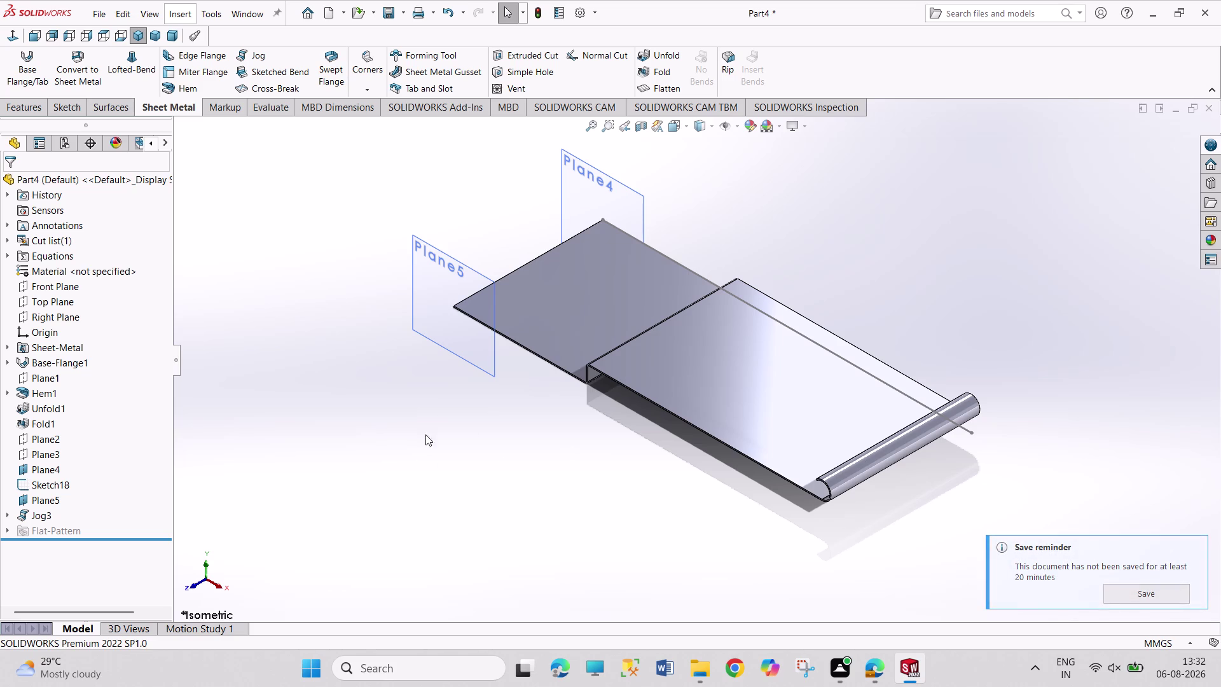
Undo the stray line edits made in the top-view Sketch23.
drag(389, 406, 500, 473)
drag(374, 408, 471, 489)
drag(387, 420, 495, 522)
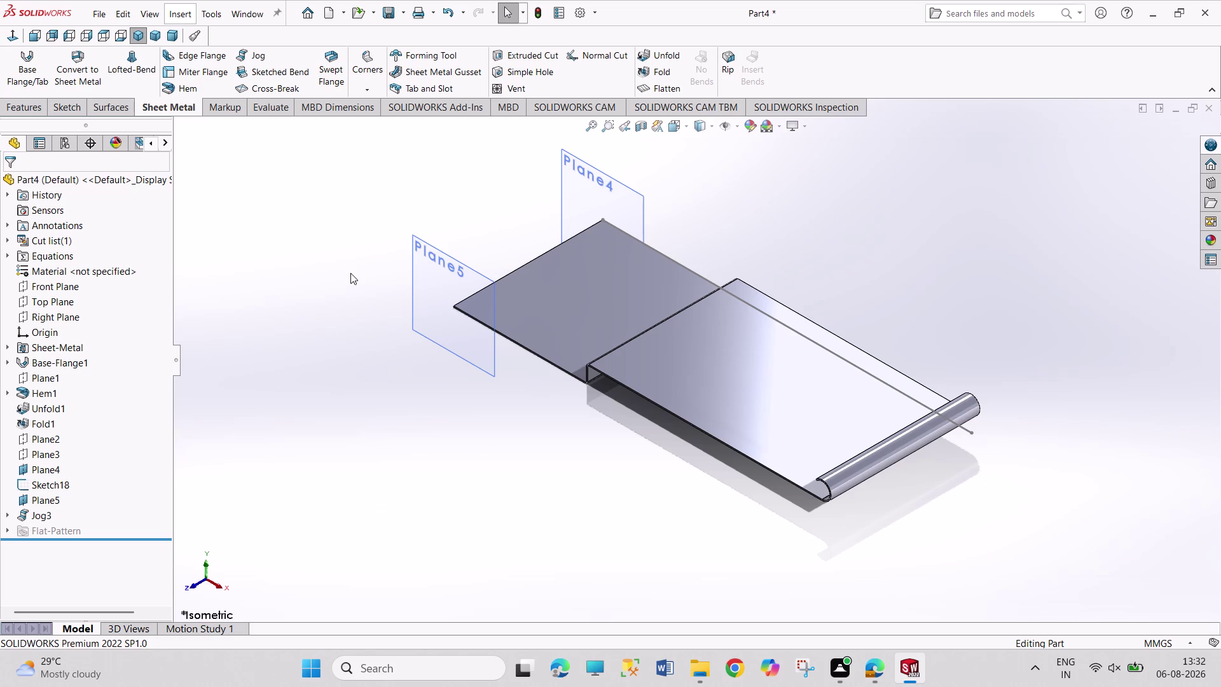
key(ctrl+z)
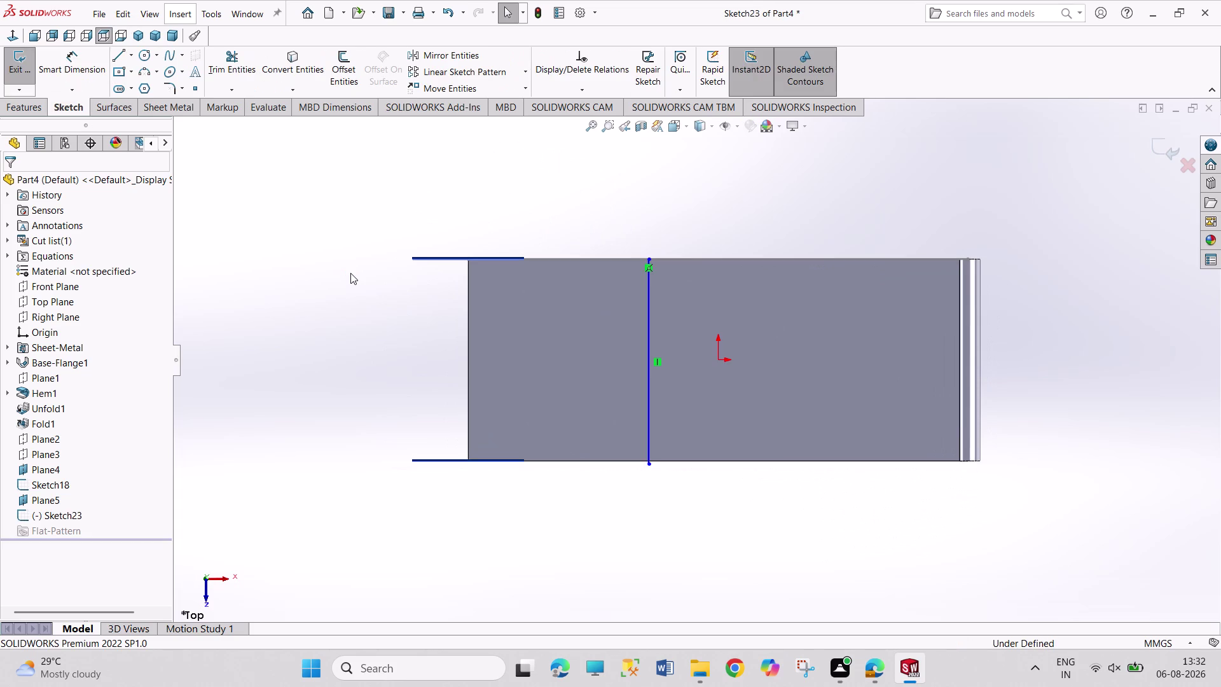
key(ctrl+z)
key(ctrl+z)
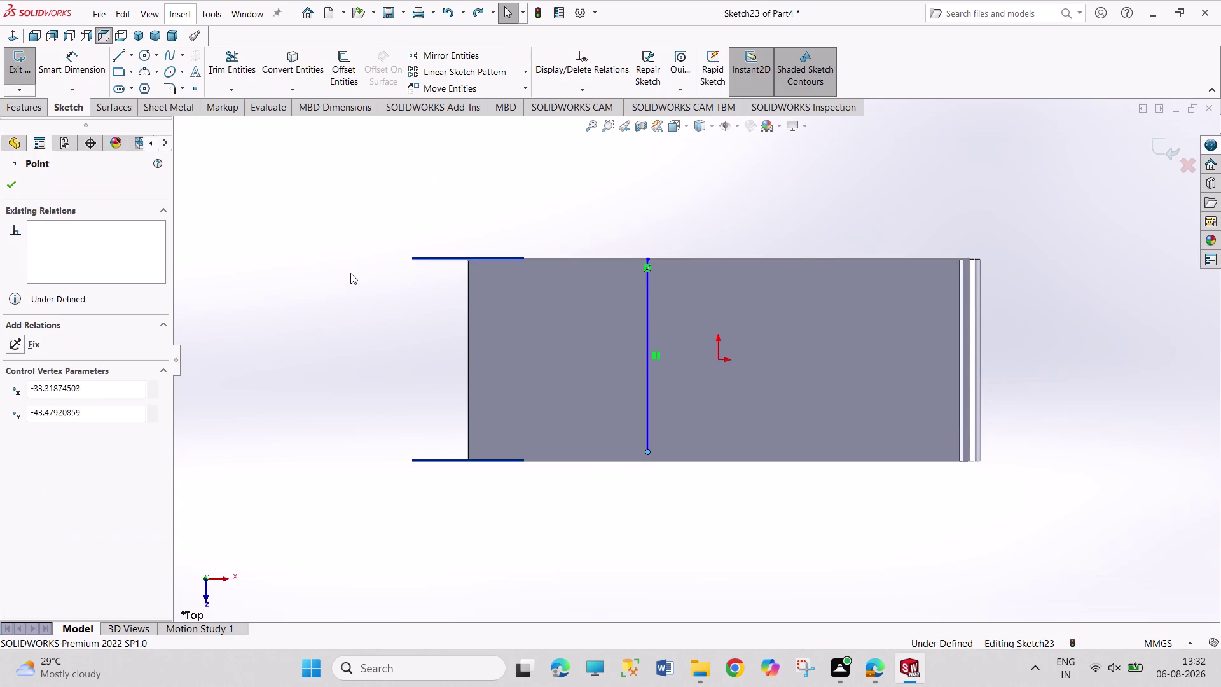
Remove the leftover vertical line, discard Sketch23, and start a Miter Flange.
key(ctrl+z)
key(ctrl+z)
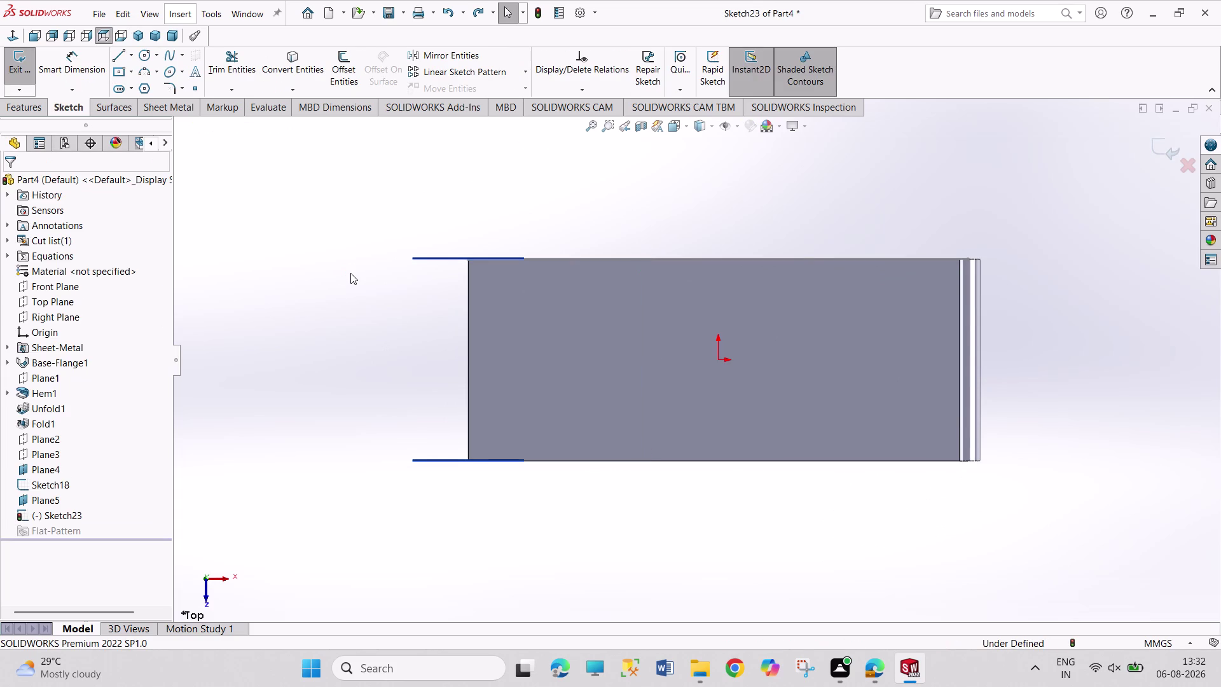
click(18, 71)
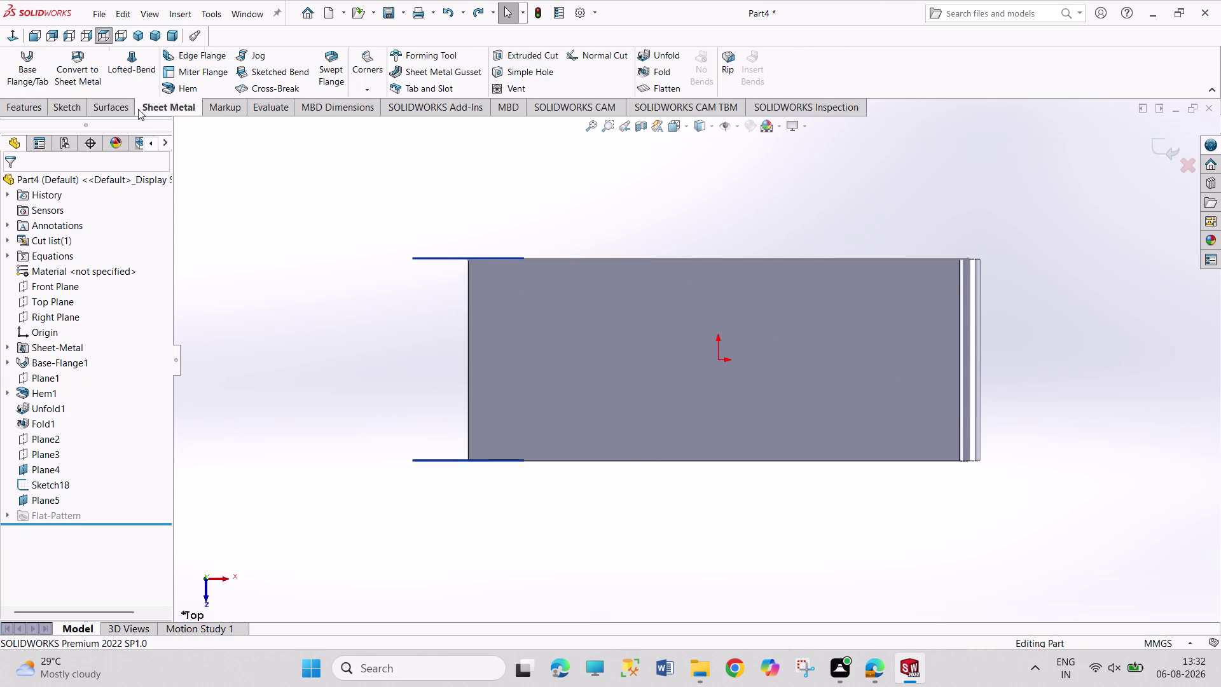
click(197, 67)
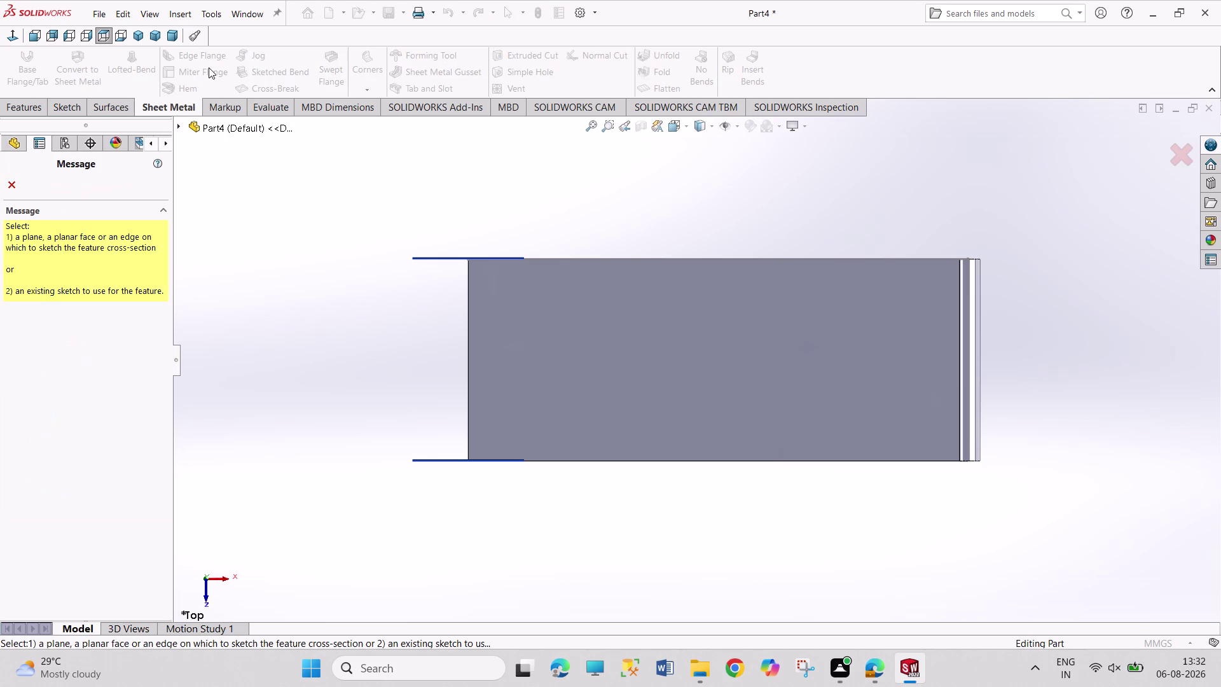
Orbit the part and select the base flange's end edge for the miter profile.
middle_drag(292, 403, 310, 400)
scroll(down, 3)
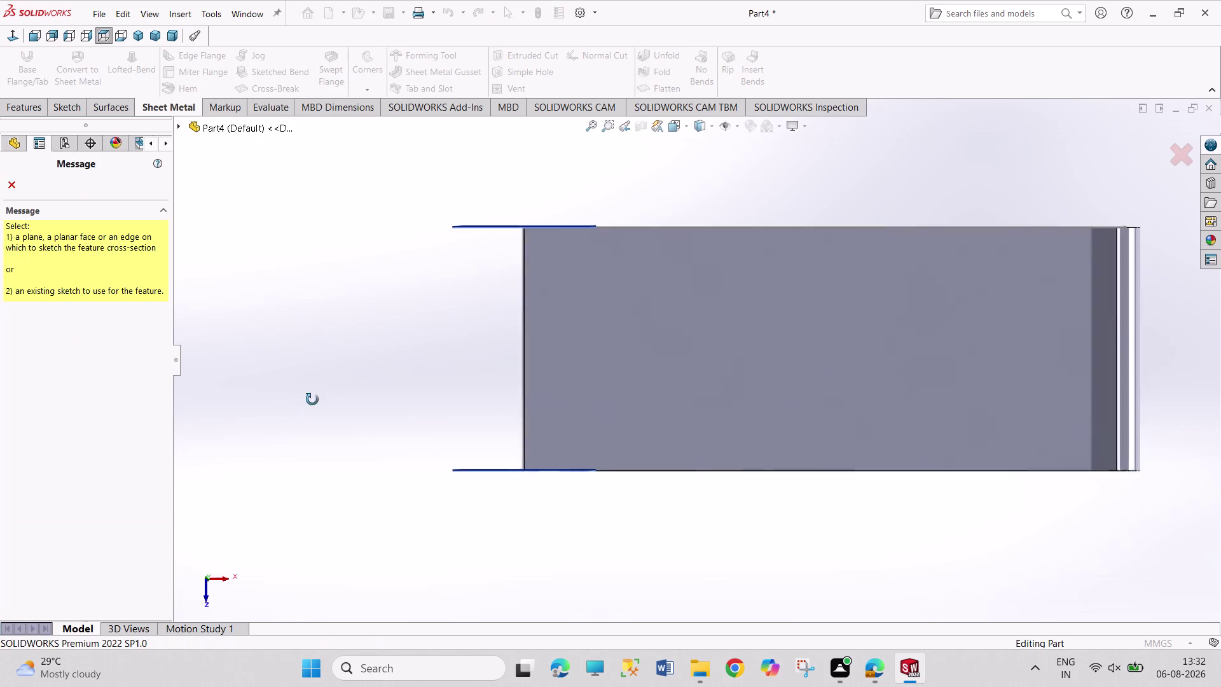
middle_drag(311, 400, 347, 367)
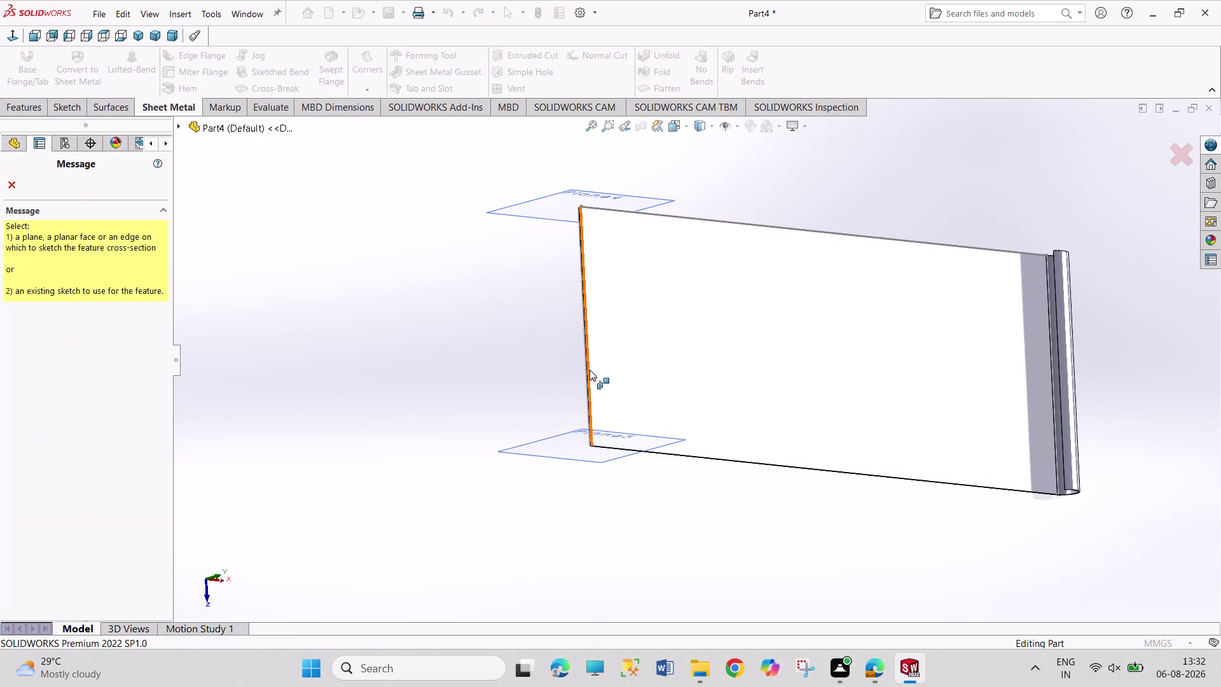
click(589, 370)
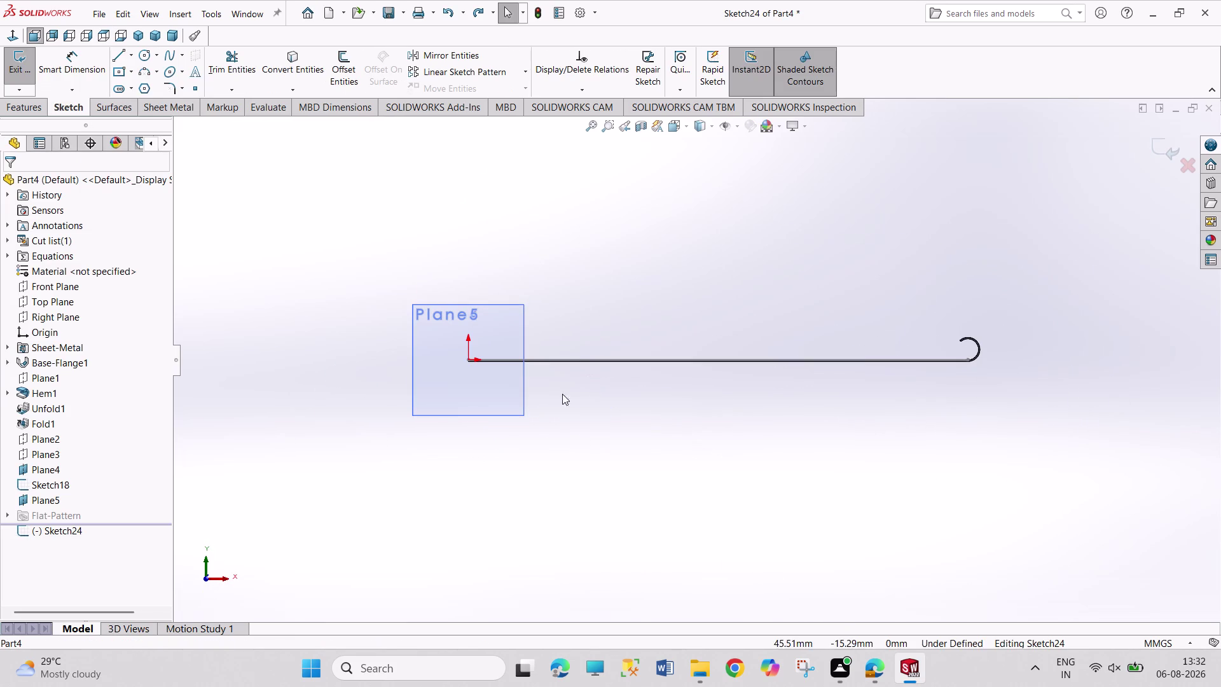
Sketch a three-line open rectangle on Plane5 and accept it as Miter Flange1.
click(125, 57)
click(469, 361)
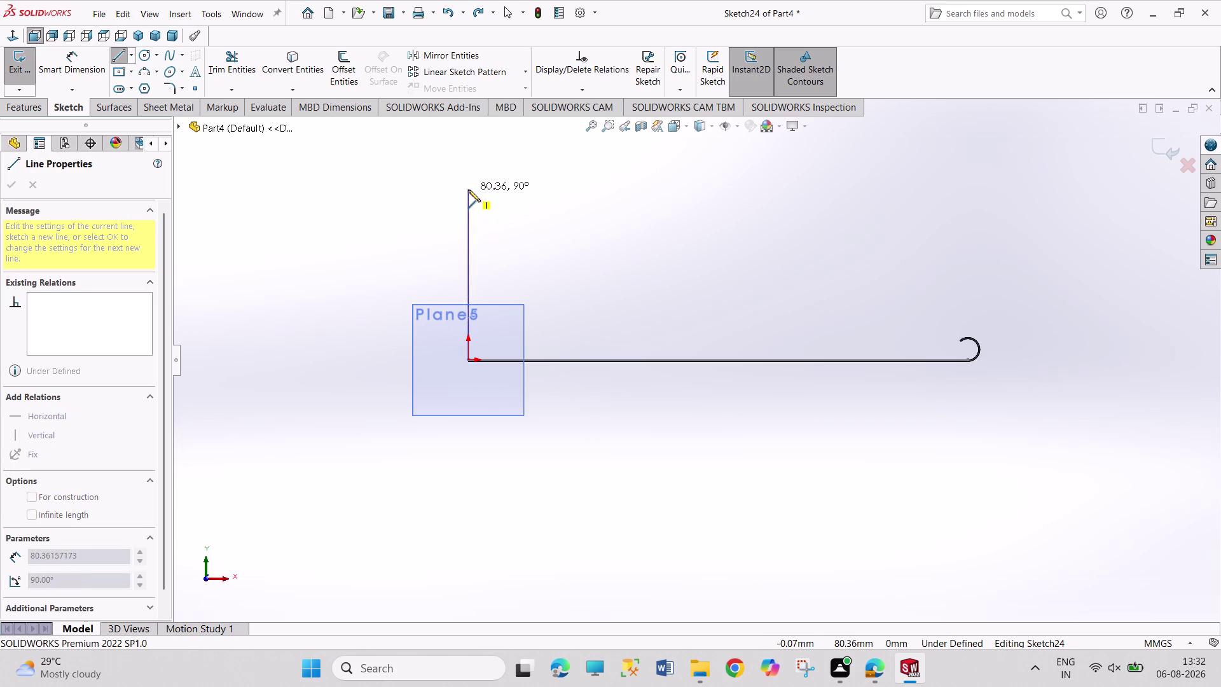
click(468, 189)
drag(594, 191, 596, 196)
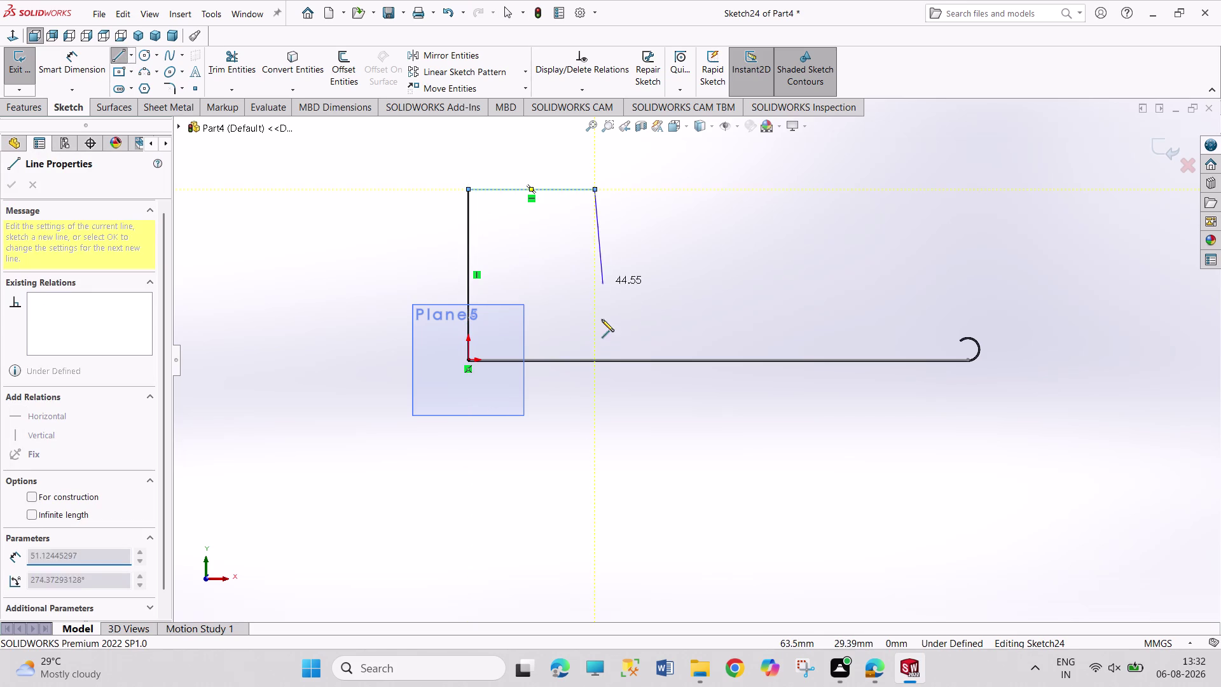
click(591, 359)
right_click(624, 297)
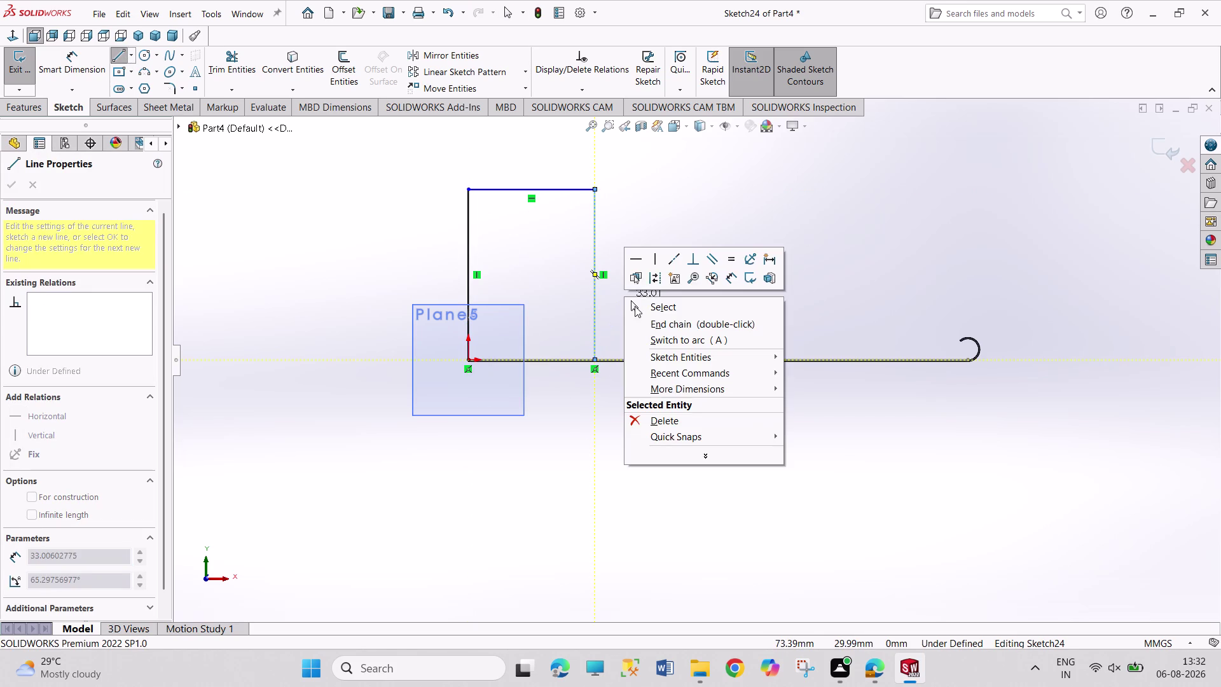
click(634, 305)
click(13, 71)
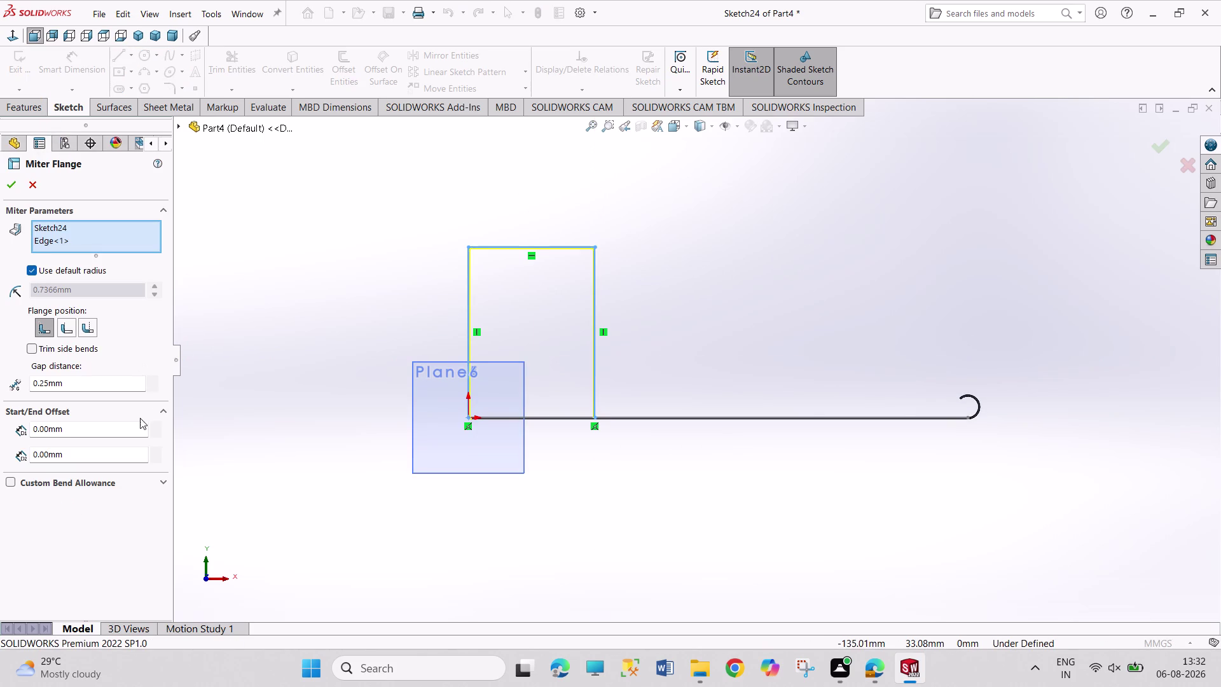
click(9, 183)
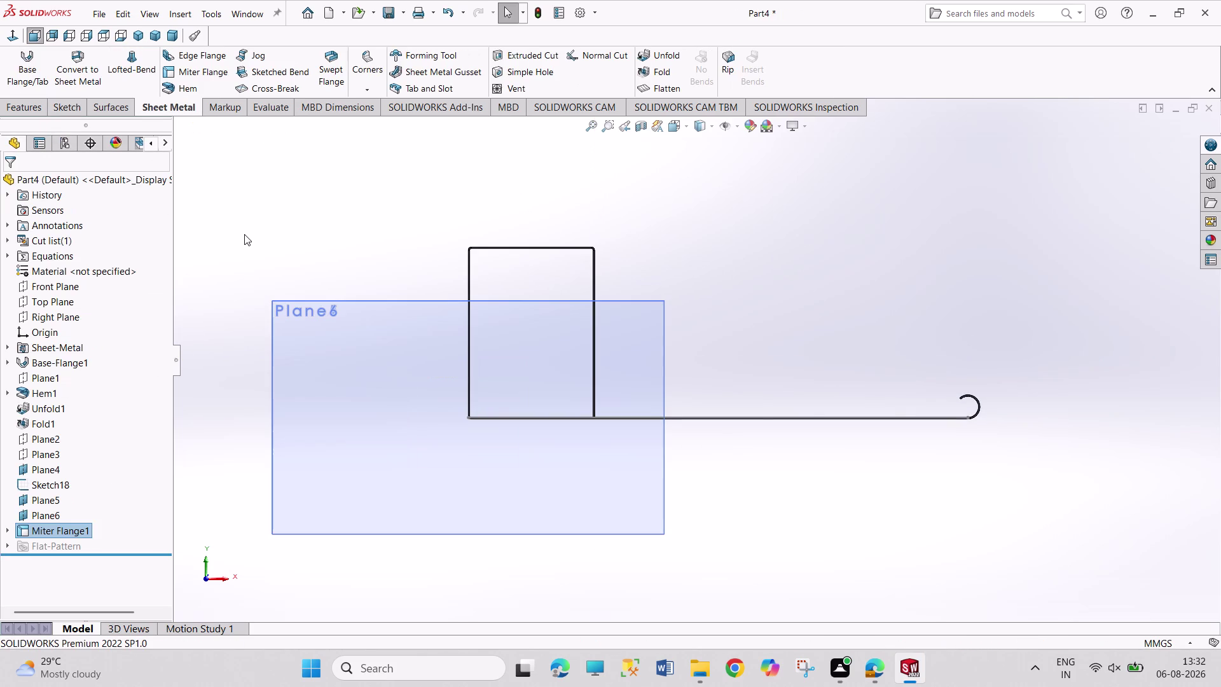
View the part in Isometric to inspect the open-box Miter Flange1.
click(135, 41)
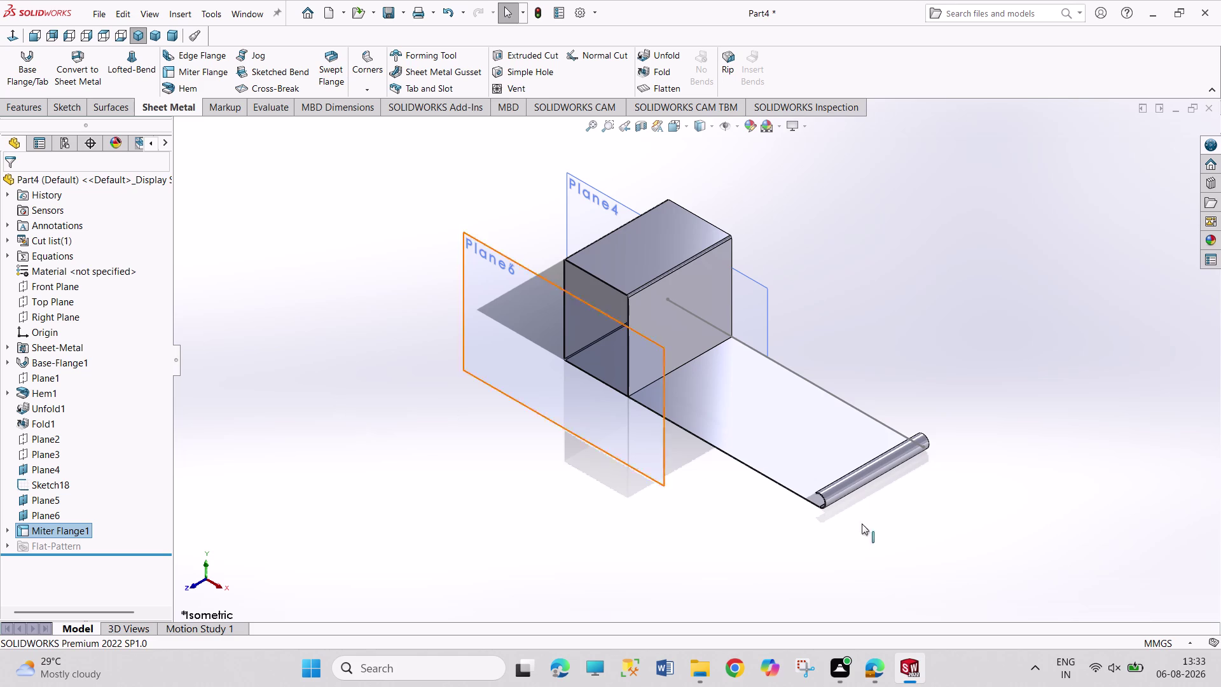
click(1002, 430)
drag(942, 331, 1044, 416)
drag(956, 304, 1144, 445)
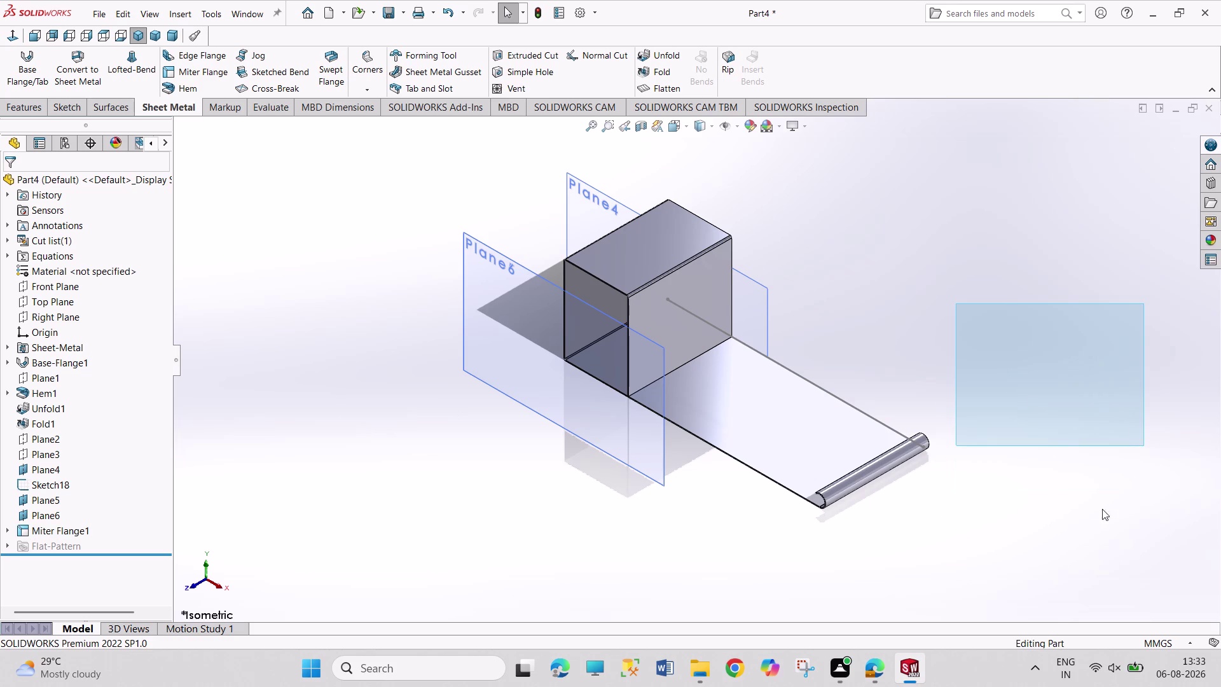